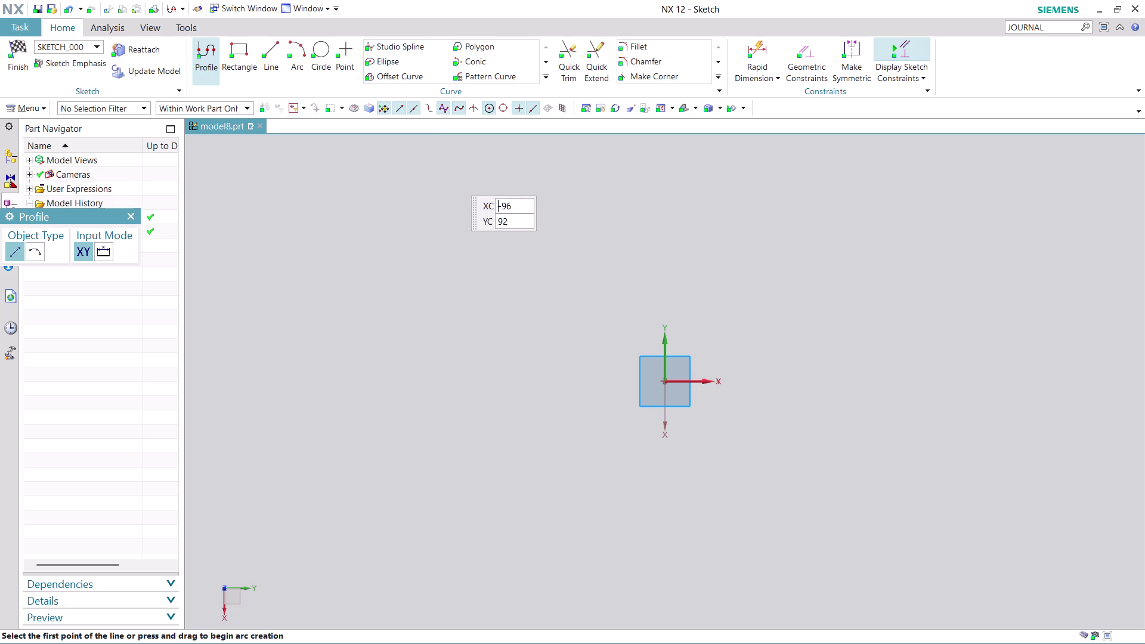
Orbit around the sketch, then use Orient View to Sketch to face the empty XY plane squarely.
scroll(down, 3)
scroll(up, 3)
scroll(down, 3)
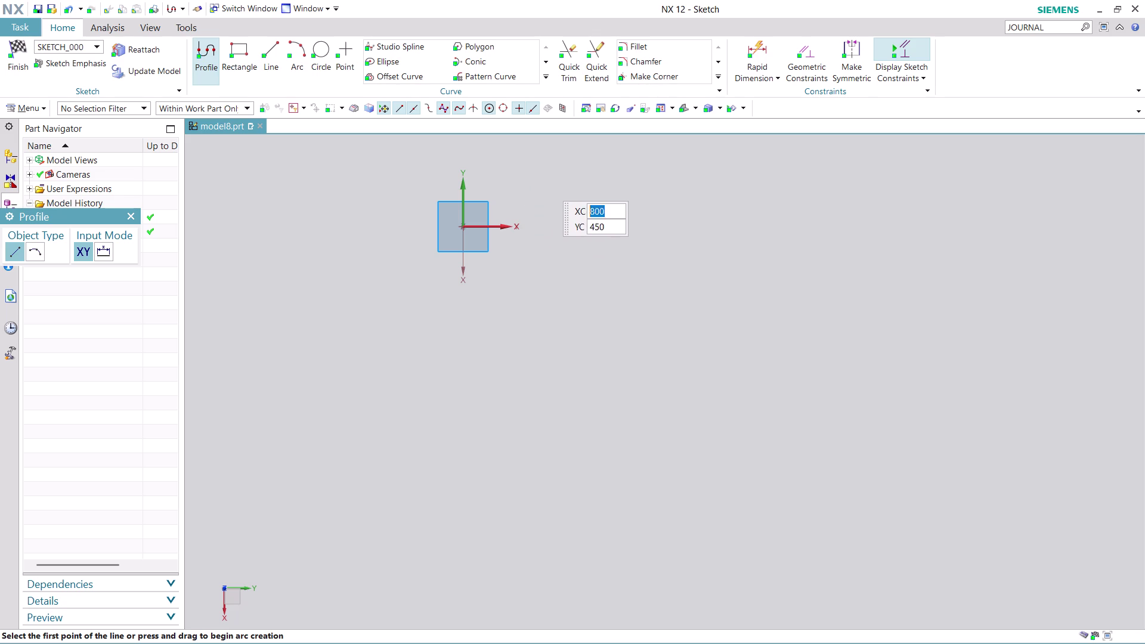
middle_drag(577, 229, 630, 307)
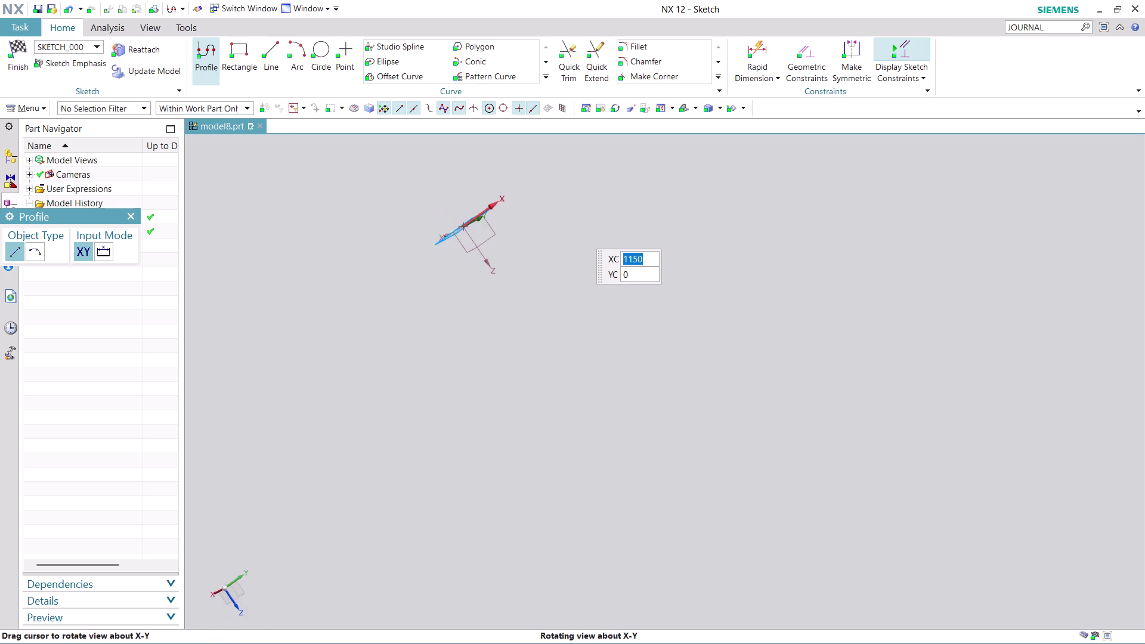
middle_drag(629, 308, 587, 234)
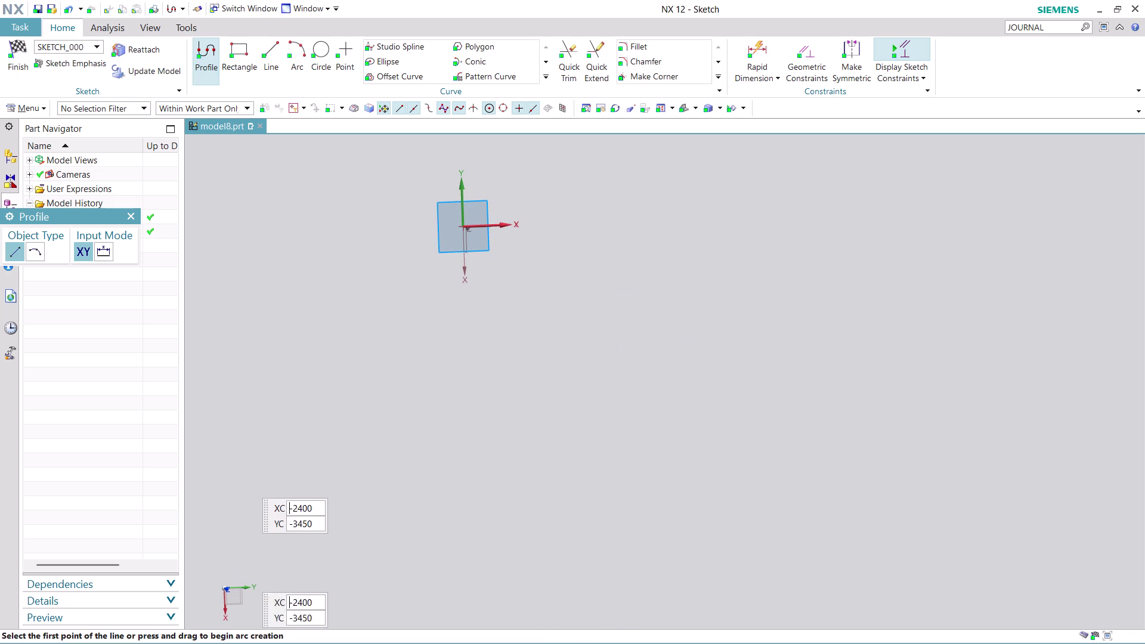
right_click(246, 592)
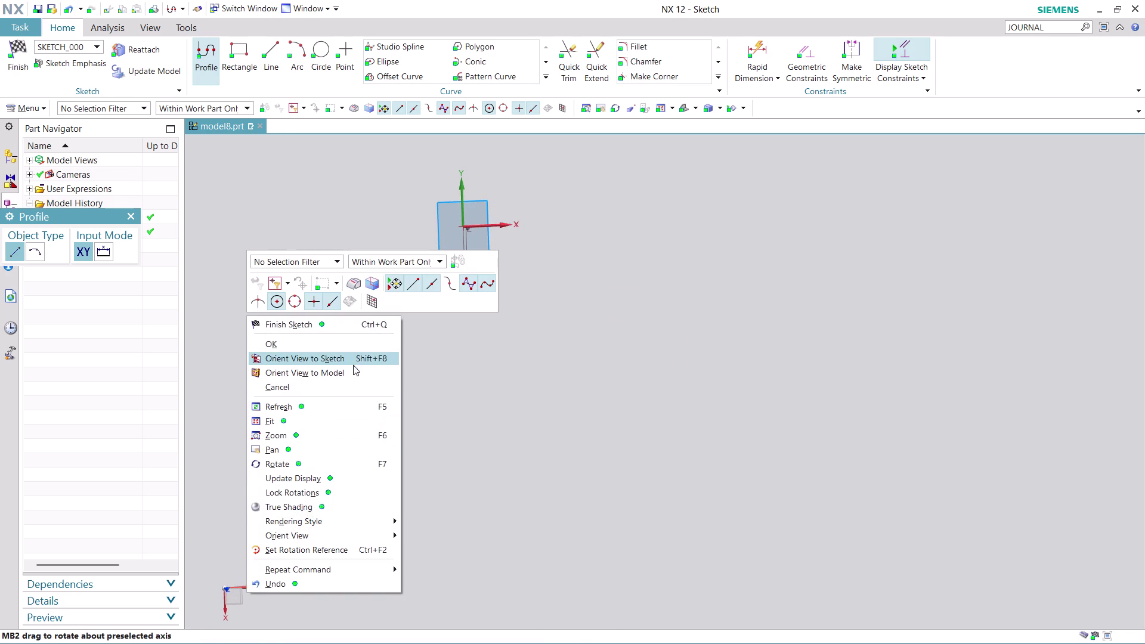
click(354, 358)
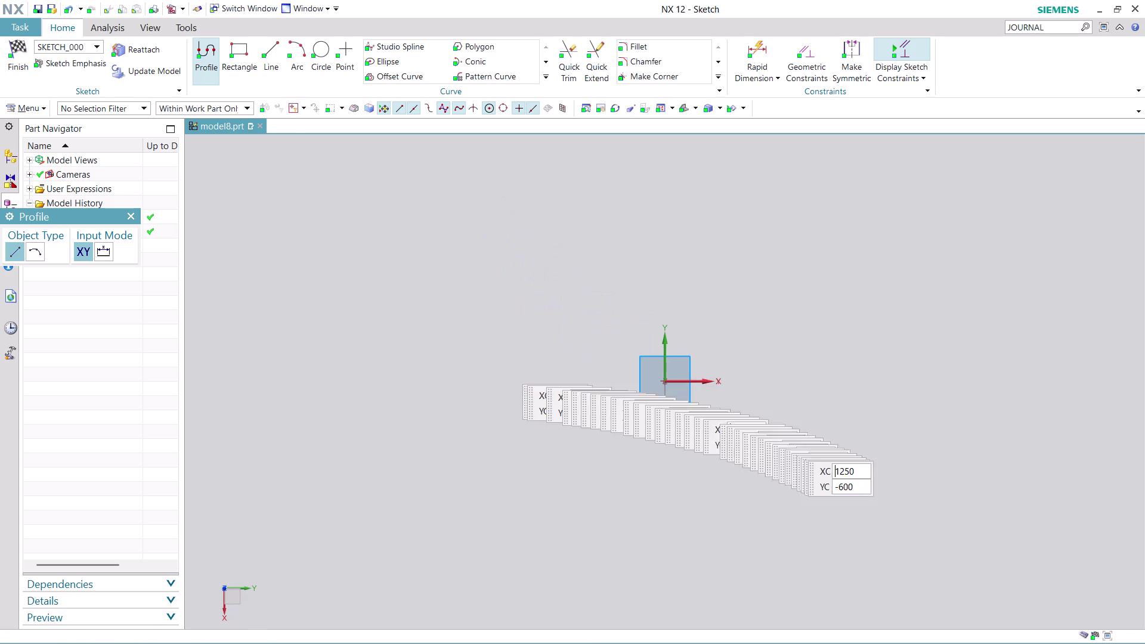
scroll(up, 3)
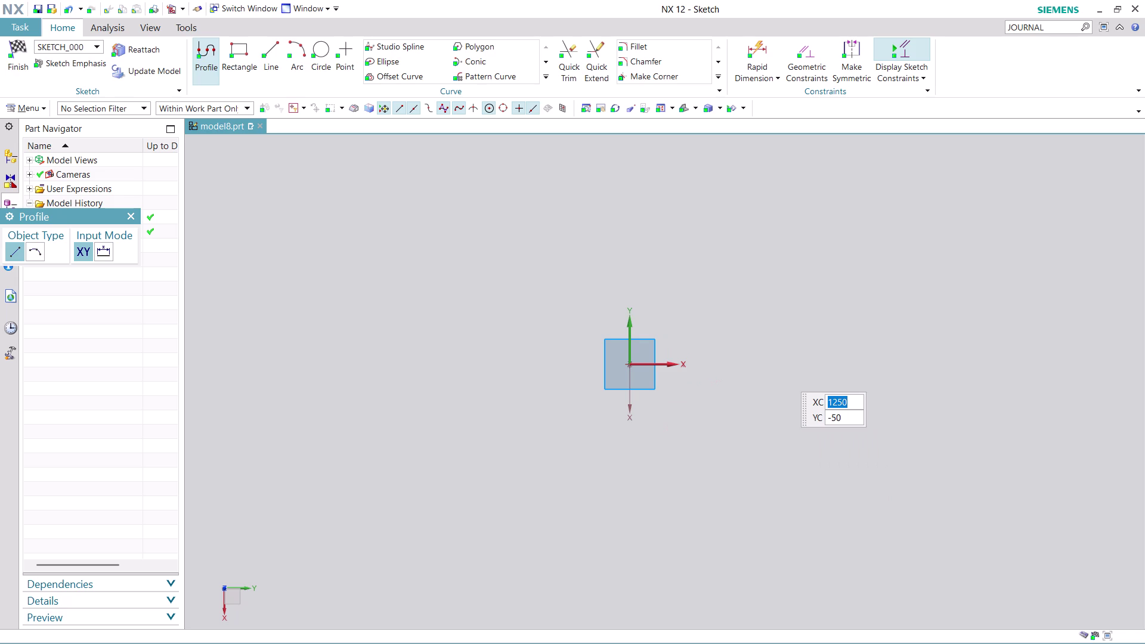